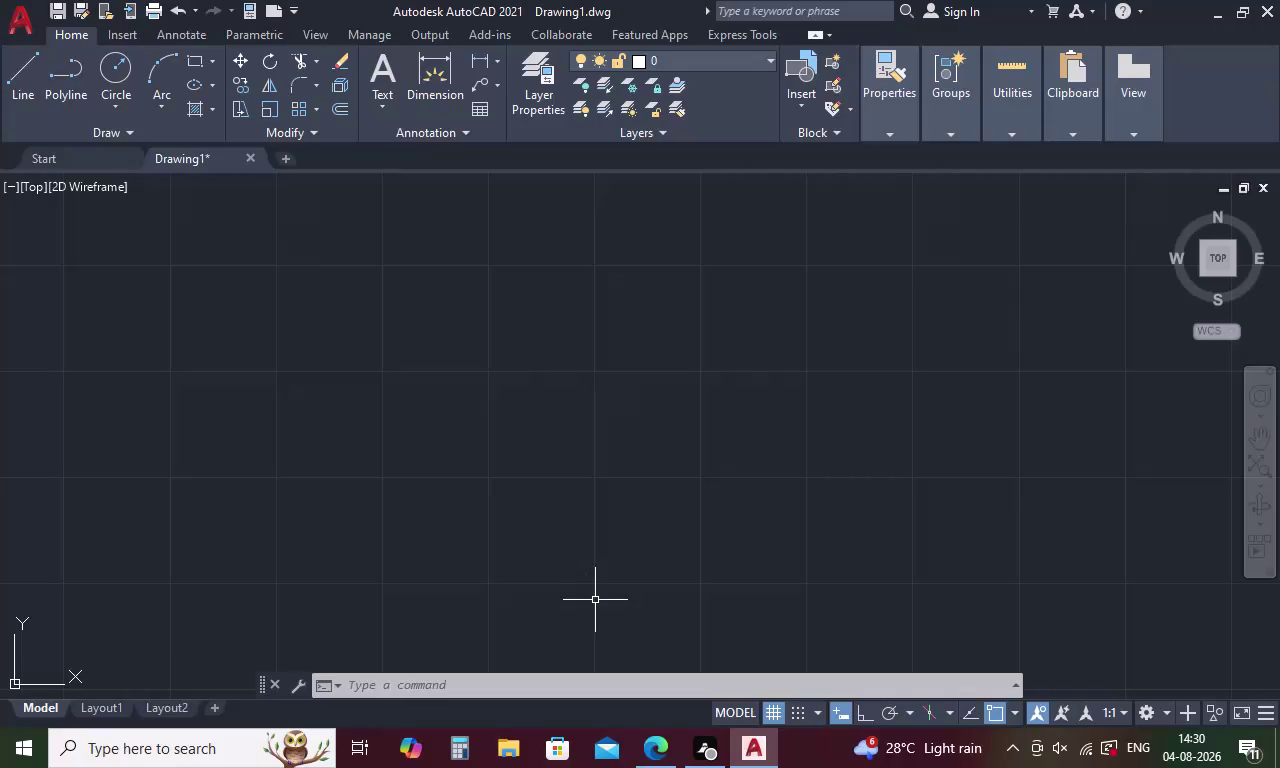
Open the Drawing Units dialog with UN, showing Decimal length and Millimeters insertion scale.
text(UN)
key(Return)
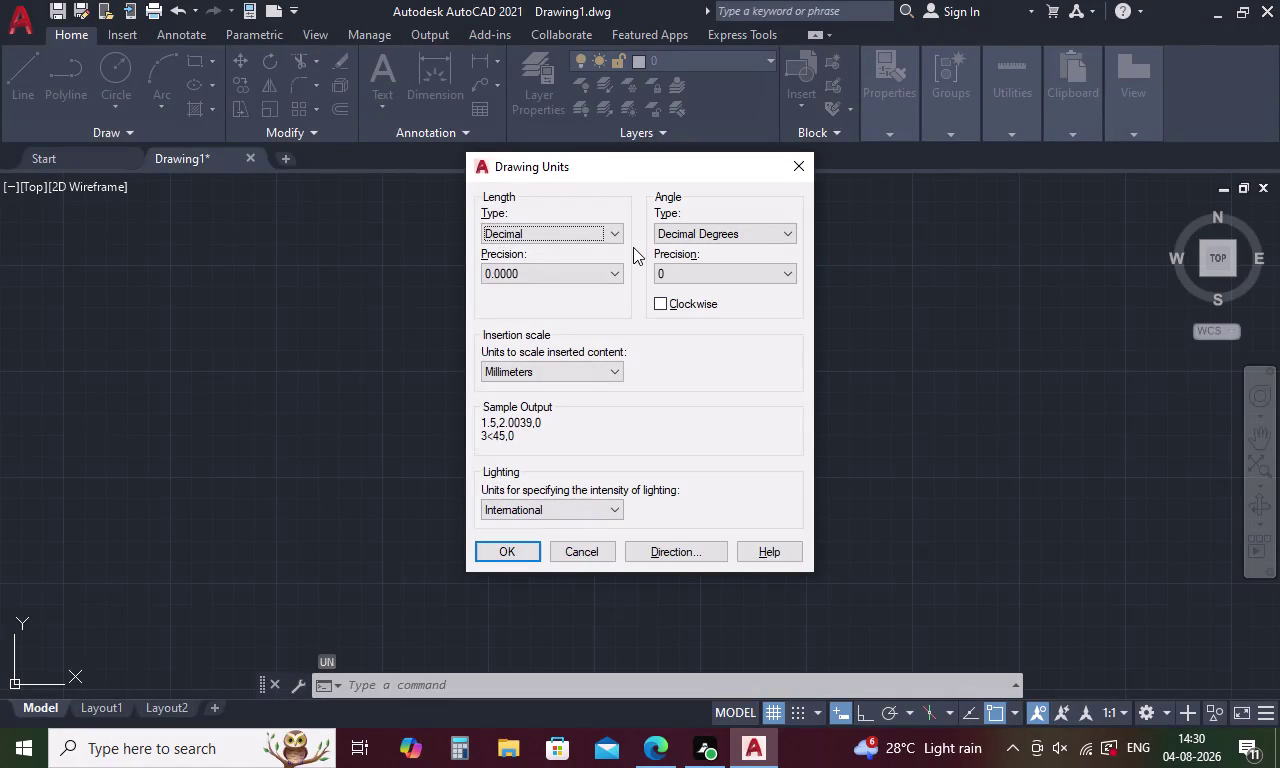